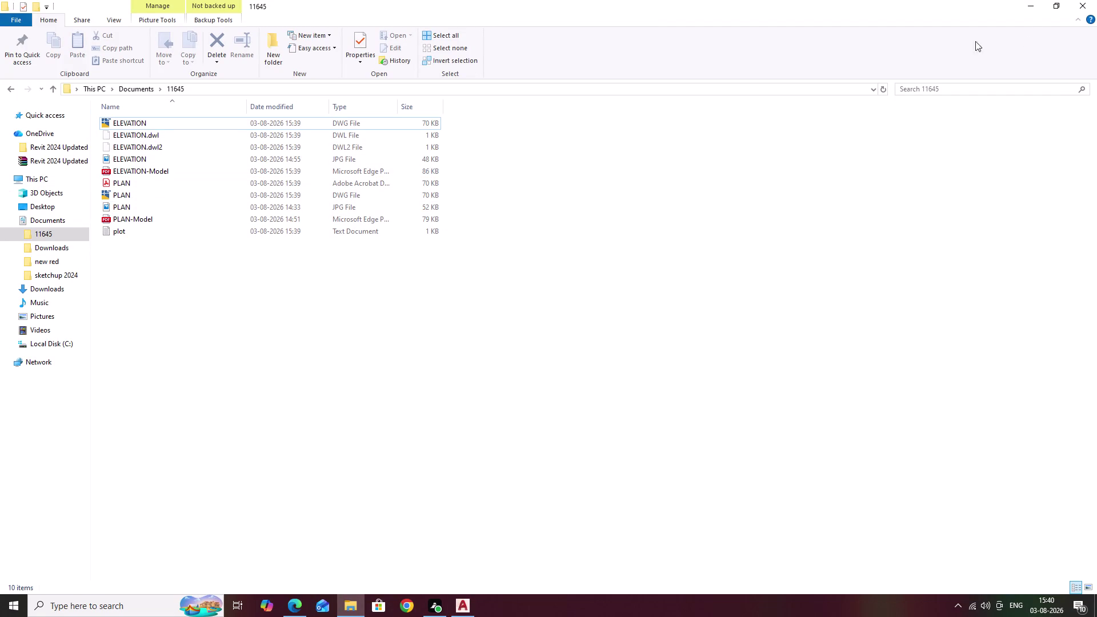
Leave File Explorer's 11645 folder and return to the ELEVATION cabinet drawing in AutoCAD.
click(1029, 4)
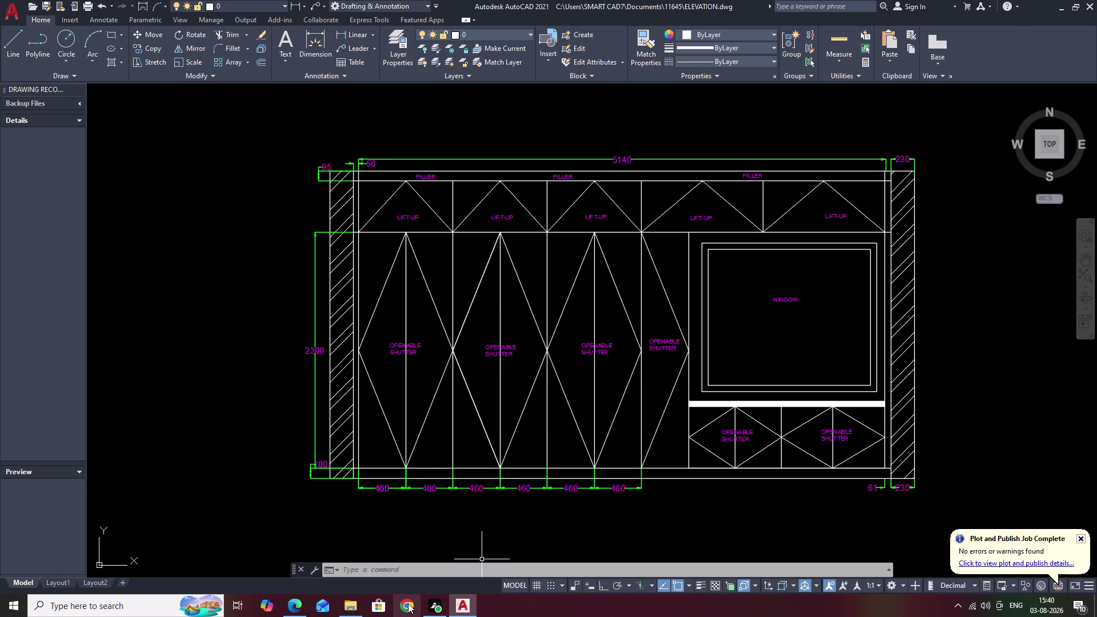